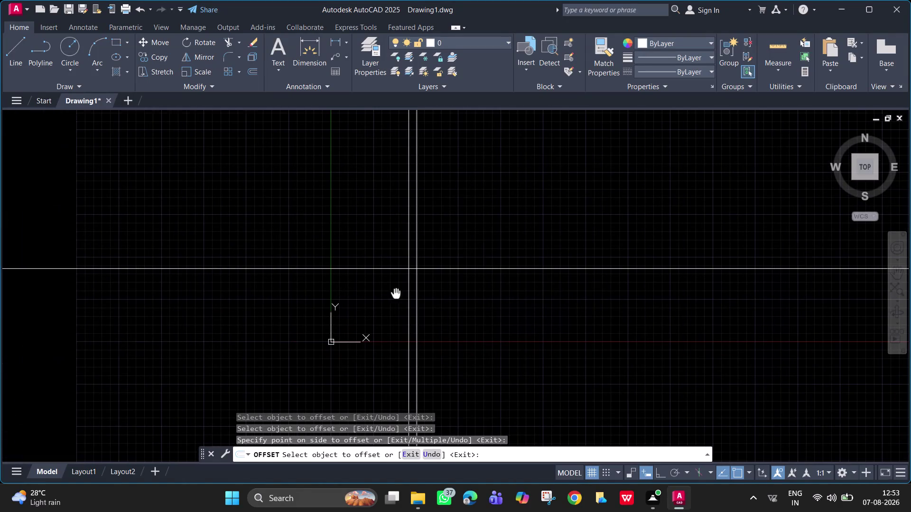
Pan the view toward the wall lines and cancel the pending offset.
middle_drag(452, 281, 548, 278)
middle_drag(465, 305, 769, 247)
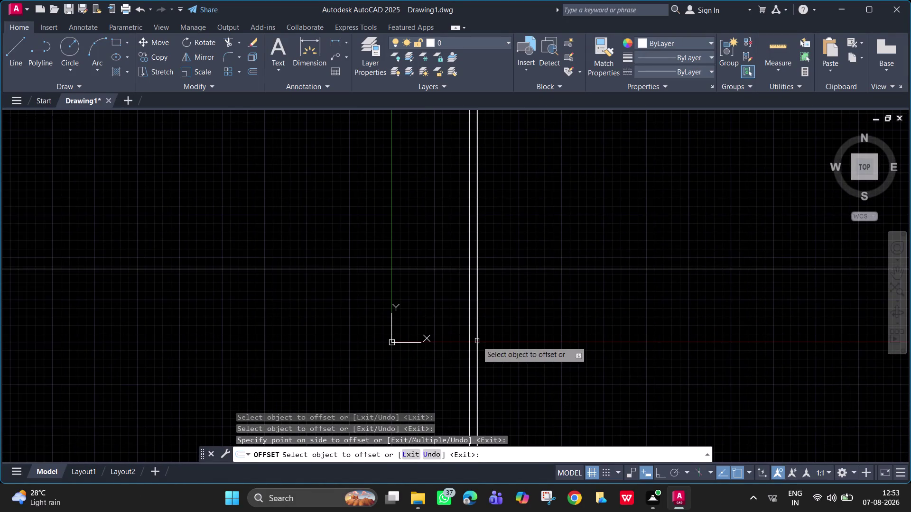
middle_drag(475, 328, 651, 297)
middle_drag(546, 294, 722, 259)
middle_drag(563, 322, 567, 322)
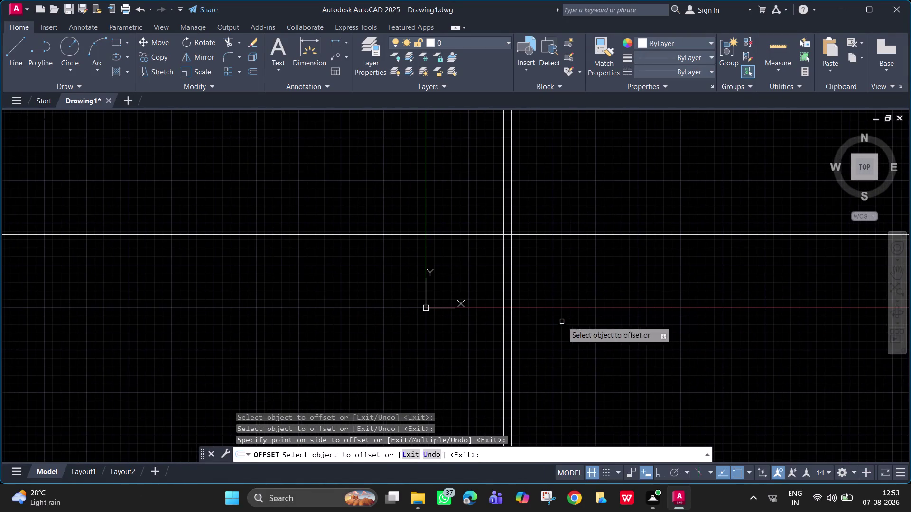
middle_drag(568, 322, 836, 252)
key(Escape)
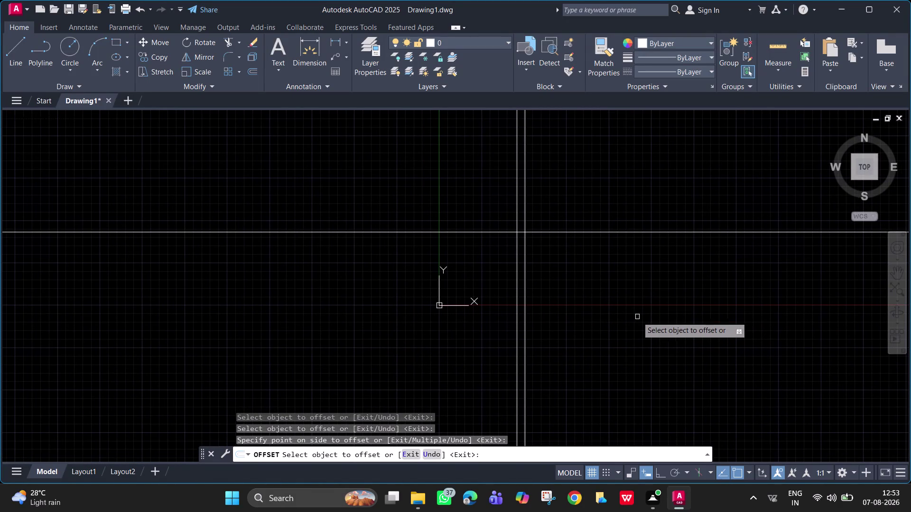
middle_drag(601, 319, 781, 282)
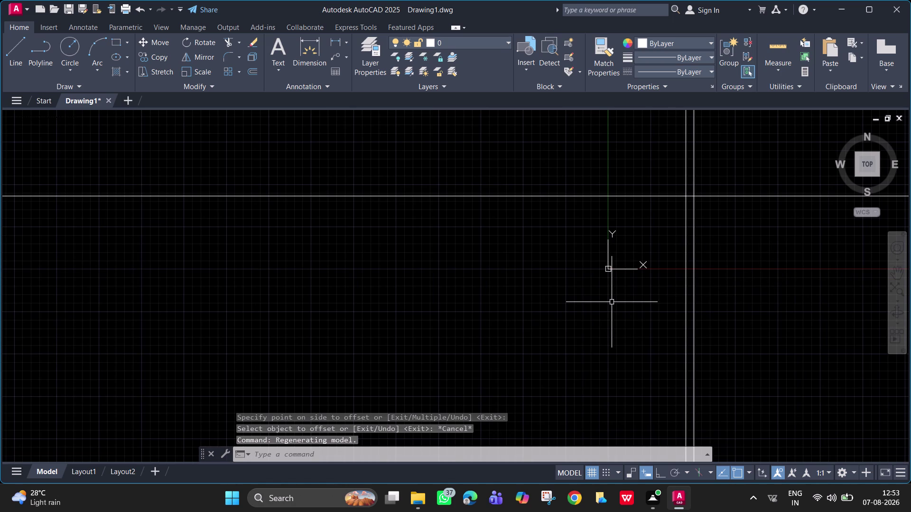
Offset the horizontal line 230 units downward to form a double wall line.
key(space)
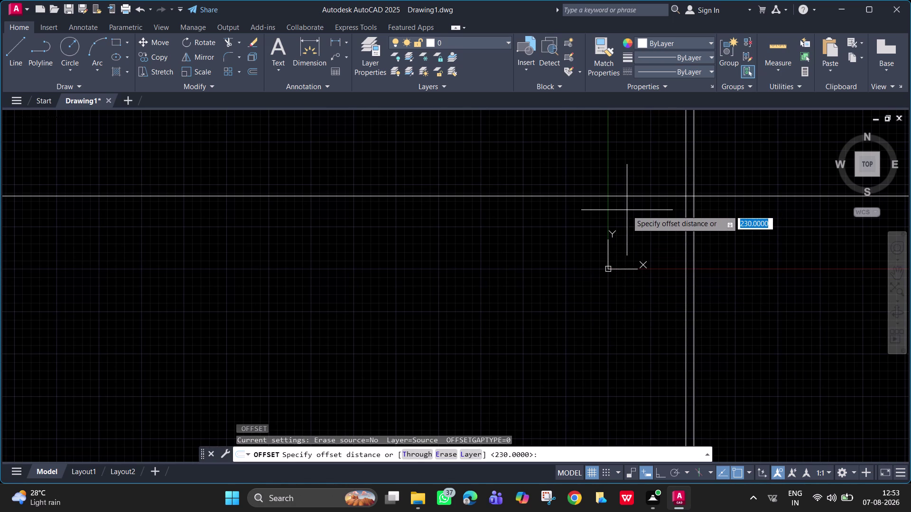
key(Return)
click(630, 194)
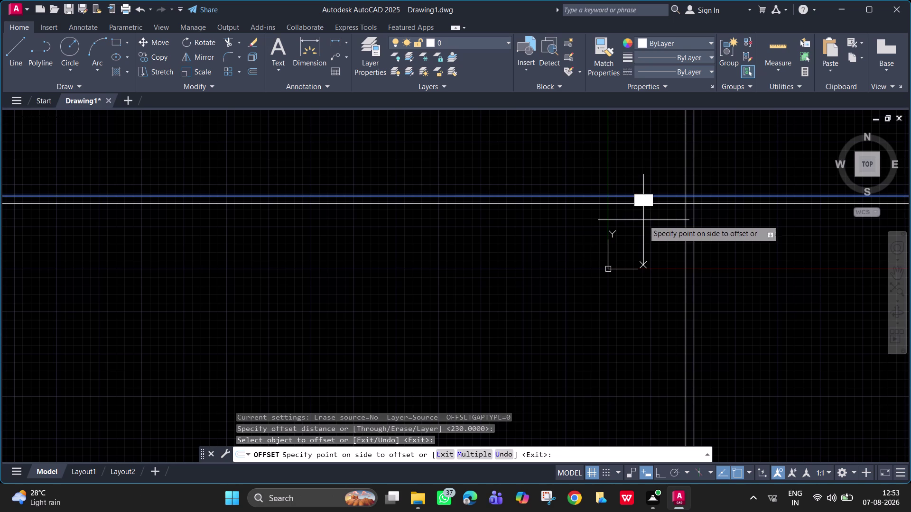
click(643, 220)
scroll(up, 3)
scroll(down, 3)
scroll(up, 3)
middle_drag(652, 238, 691, 207)
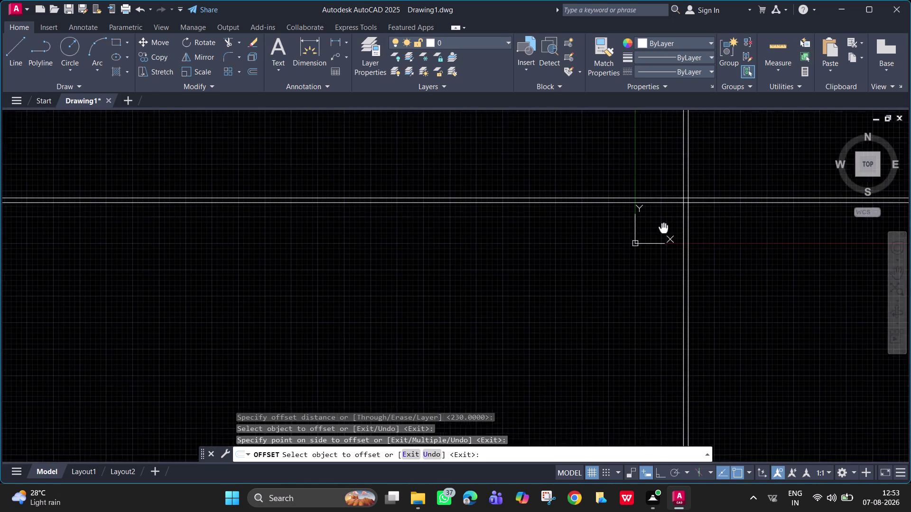
middle_drag(692, 208, 724, 186)
scroll(up, 3)
key(space)
click(686, 204)
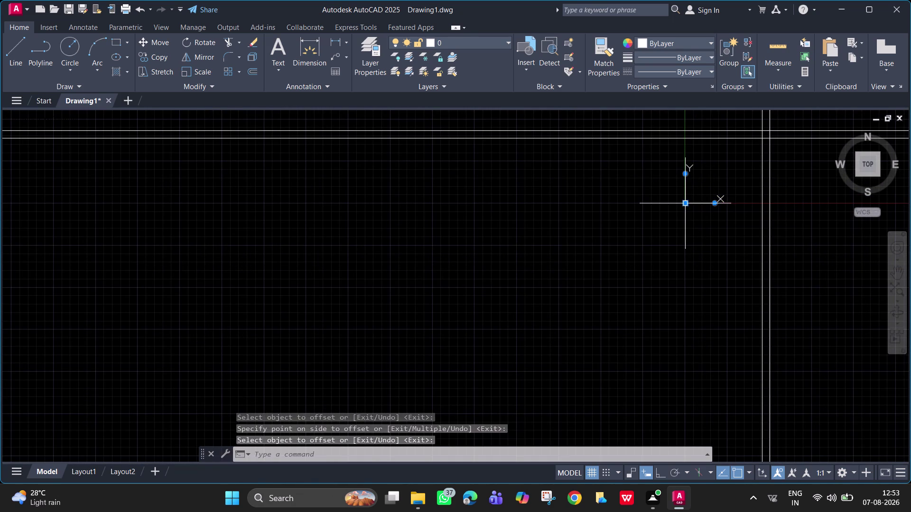
Move the UCS origin to the lower-left corner of the drawing.
drag(684, 205, 16, 453)
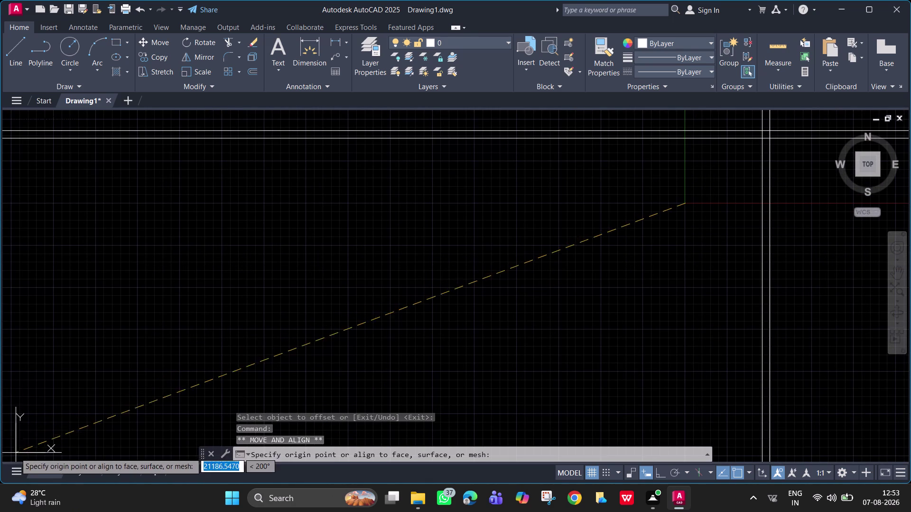
drag(15, 453, 7, 453)
click(5, 446)
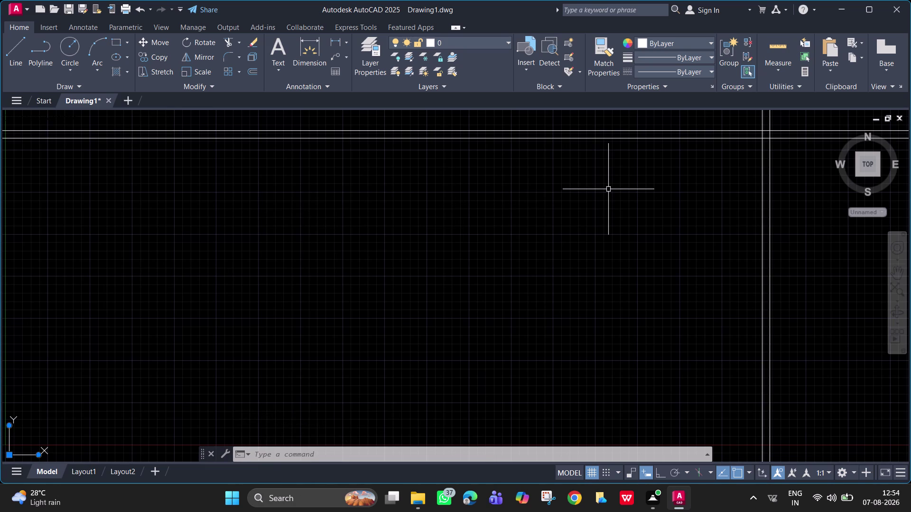
text(o)
key(space)
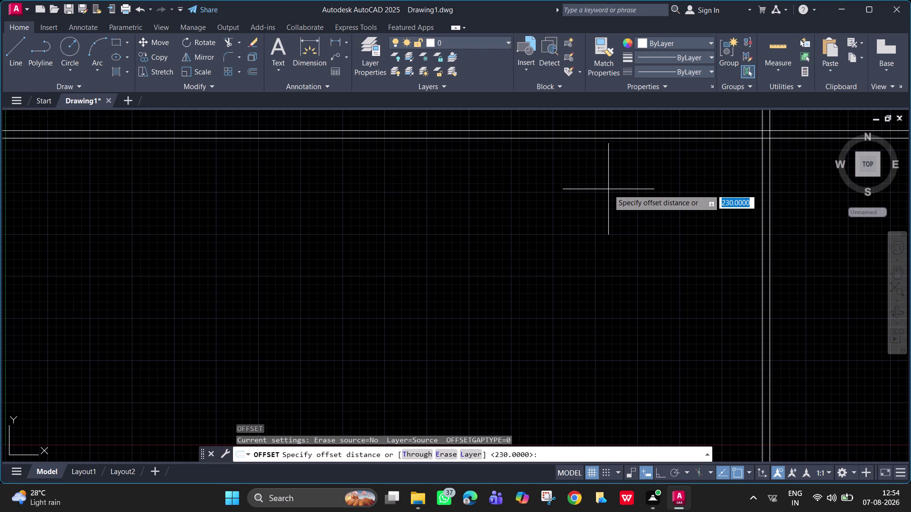
Offset the top horizontal wall line 4500 units downward.
text(4500)
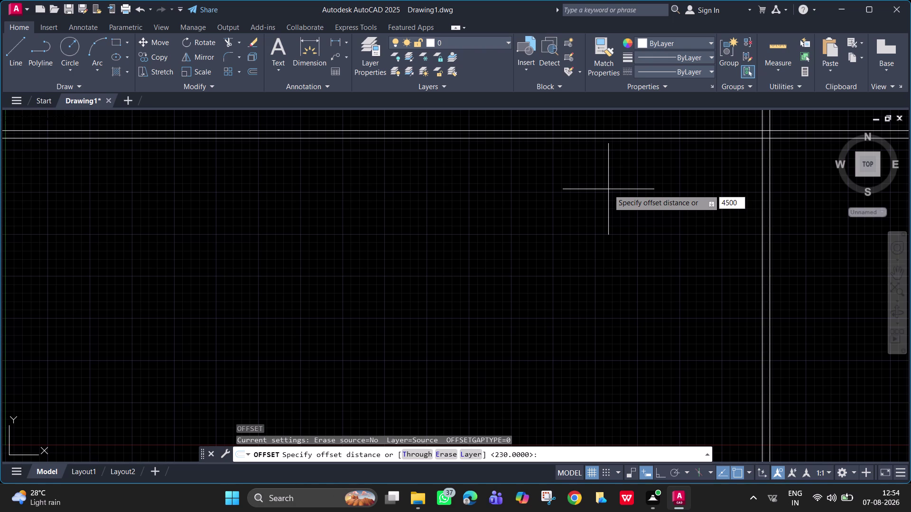
key(Return)
click(627, 138)
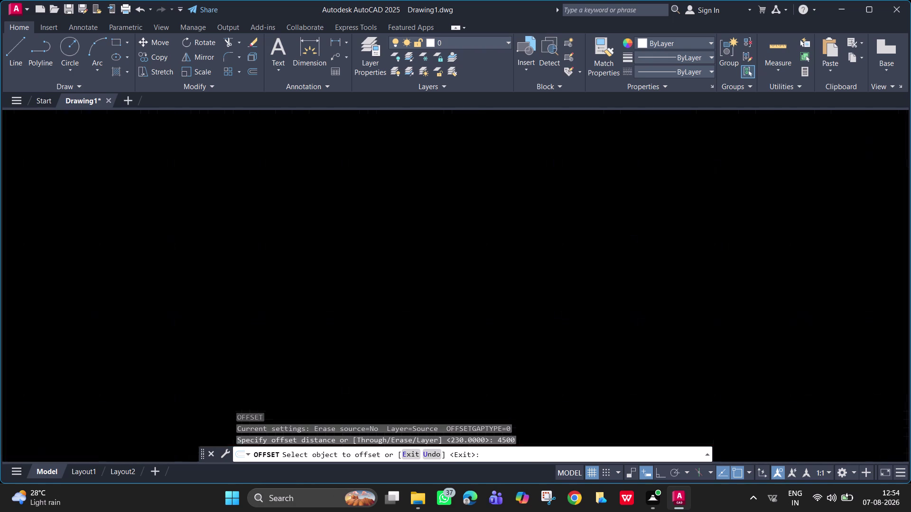
click(638, 359)
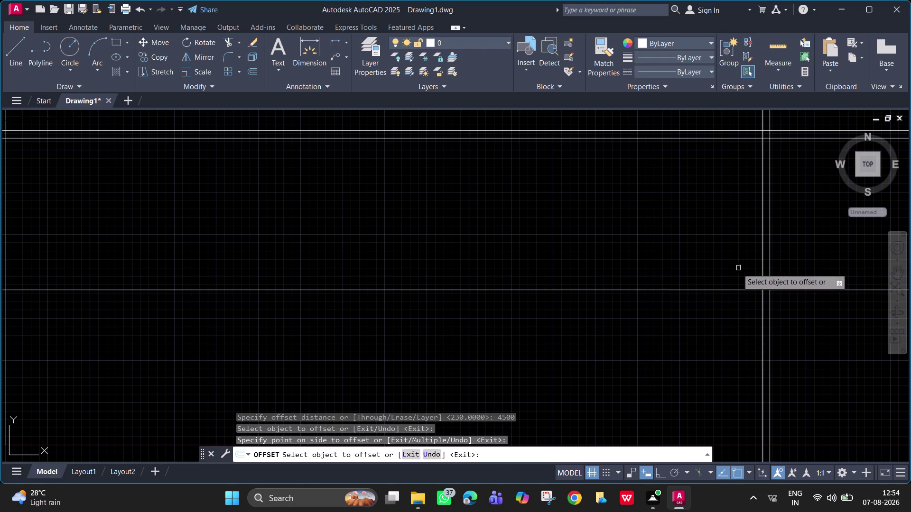
key(space)
Offset the right vertical wall line 2500 units to the left.
key(space)
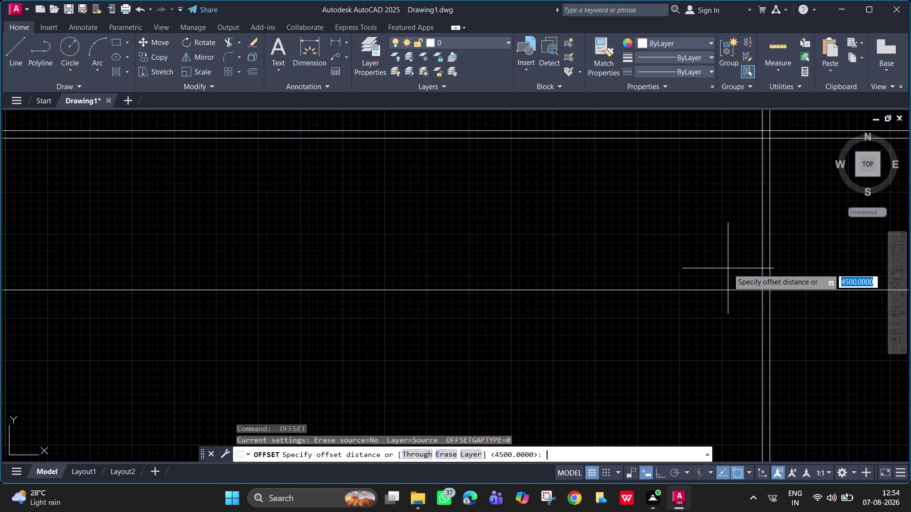
text(2500)
key(Return)
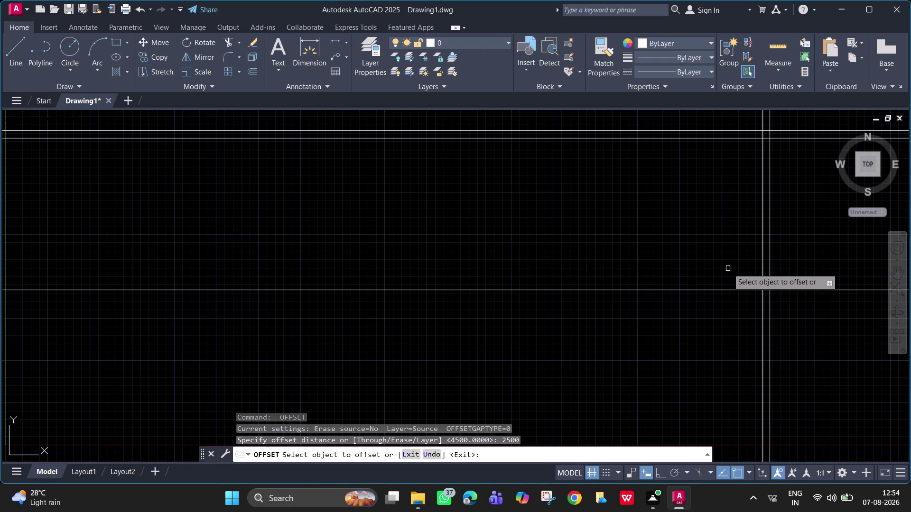
click(766, 235)
click(762, 249)
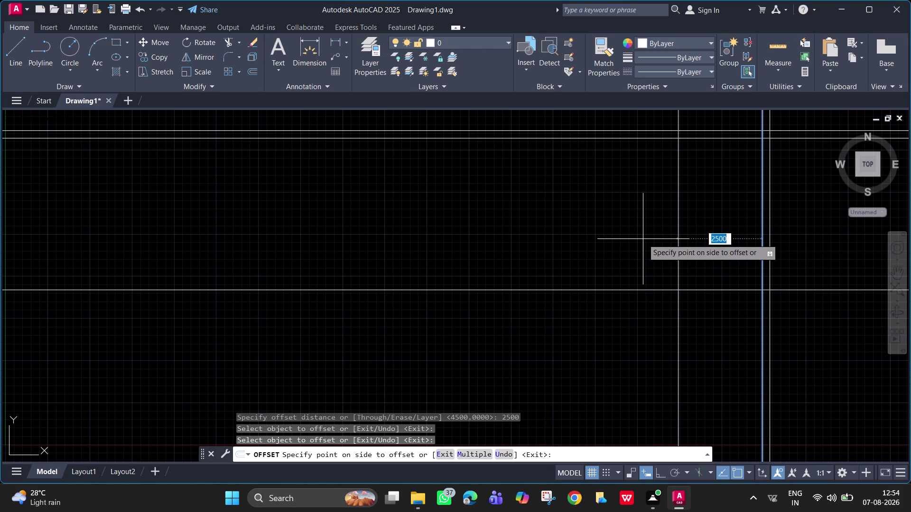
click(643, 239)
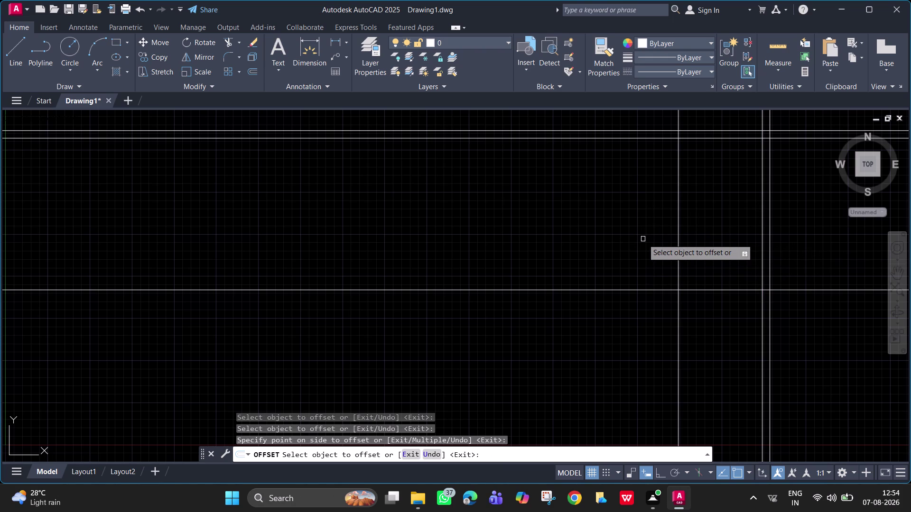
key(space)
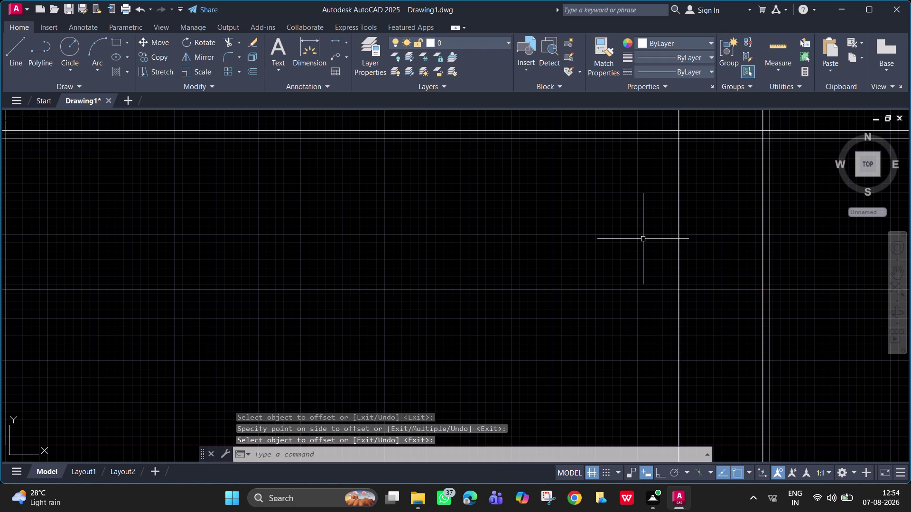
Add 230-unit partners left of the new vertical line and below the new horizontal line.
key(space)
text(2)
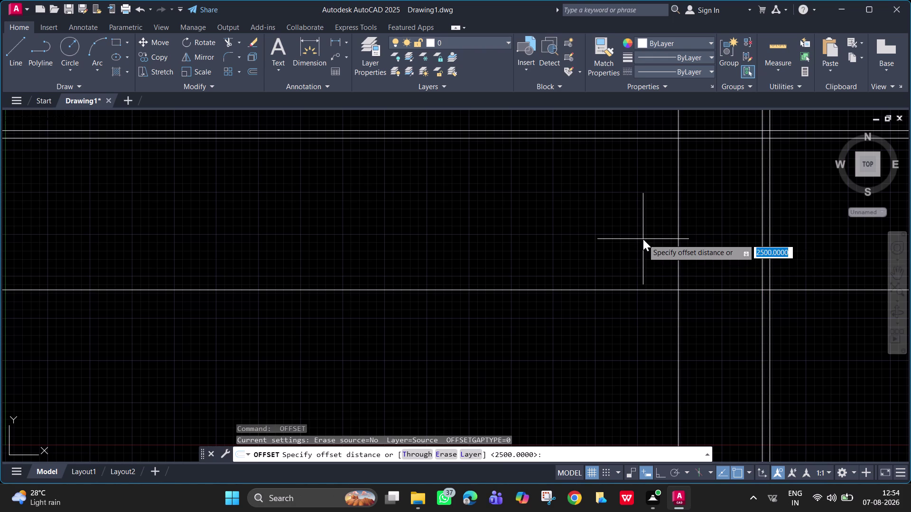
text(30)
key(Return)
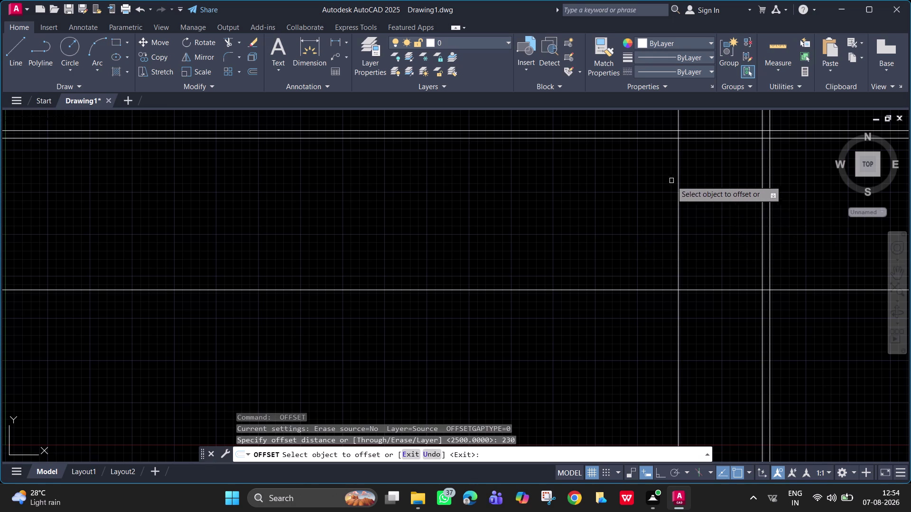
click(680, 187)
click(664, 180)
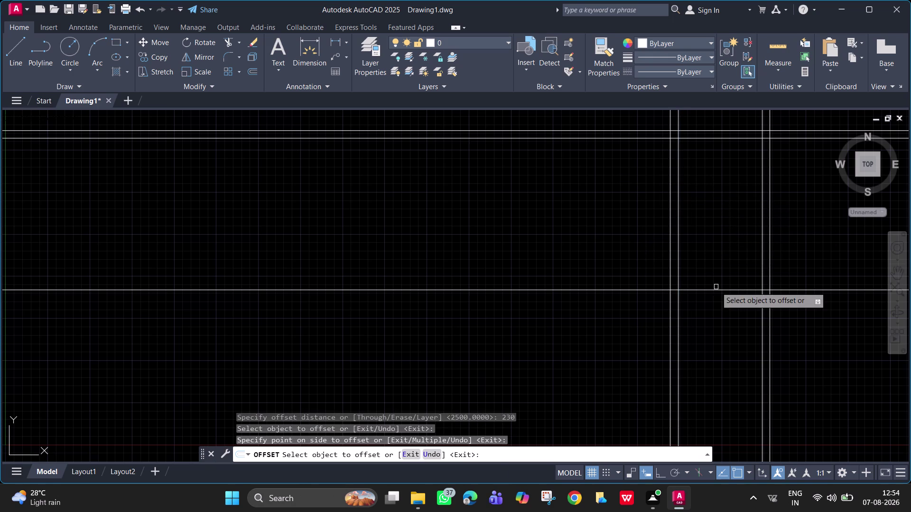
click(714, 290)
click(715, 327)
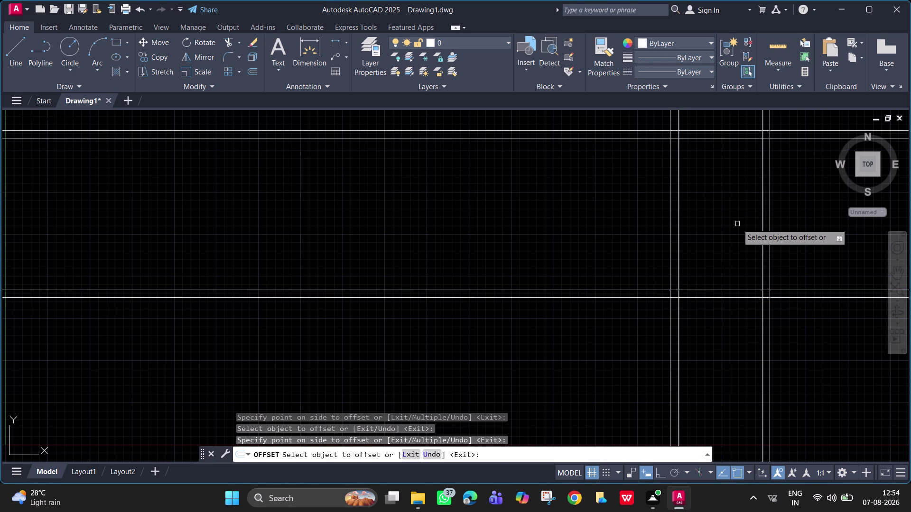
key(space)
key(space)
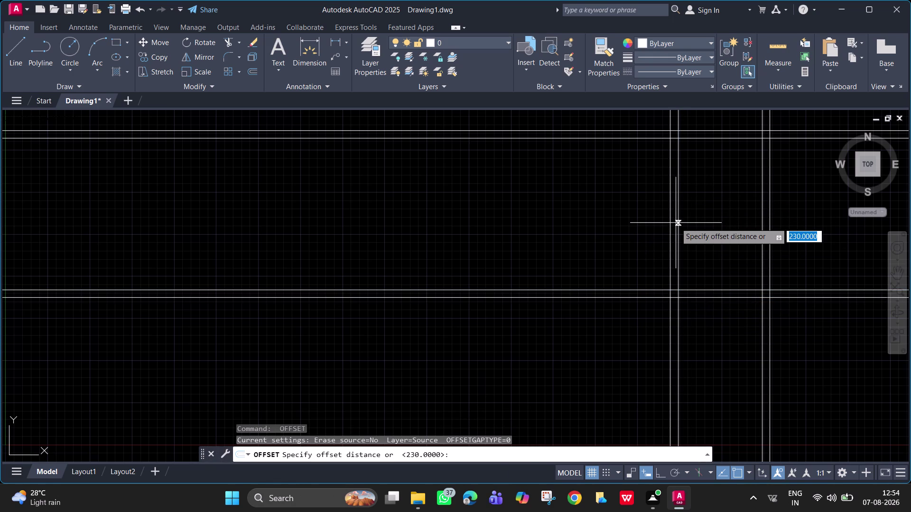
Offset the vertical wall line 5000 units to the left.
text(5)
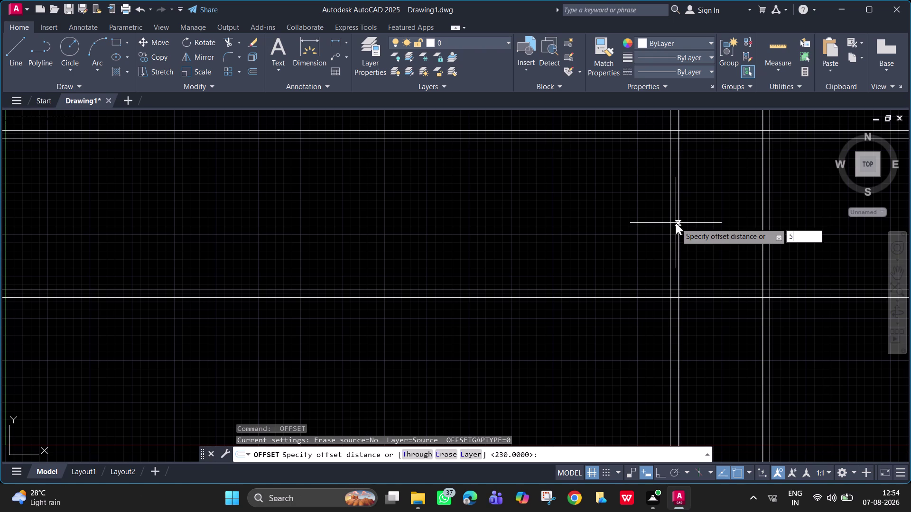
text(000)
key(Return)
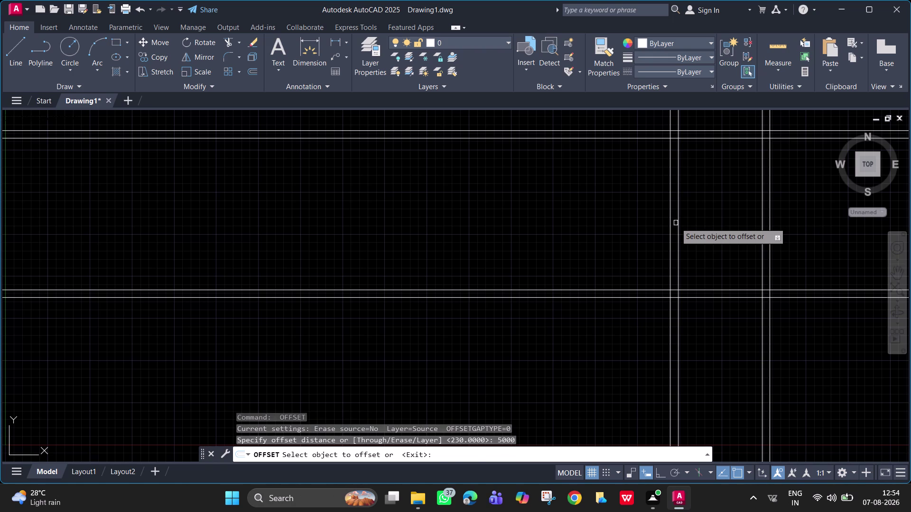
click(669, 219)
click(565, 218)
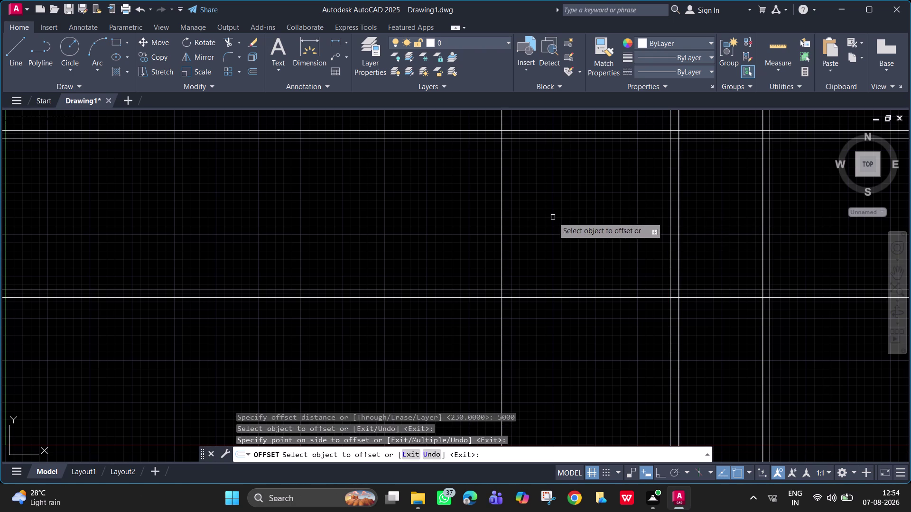
key(space)
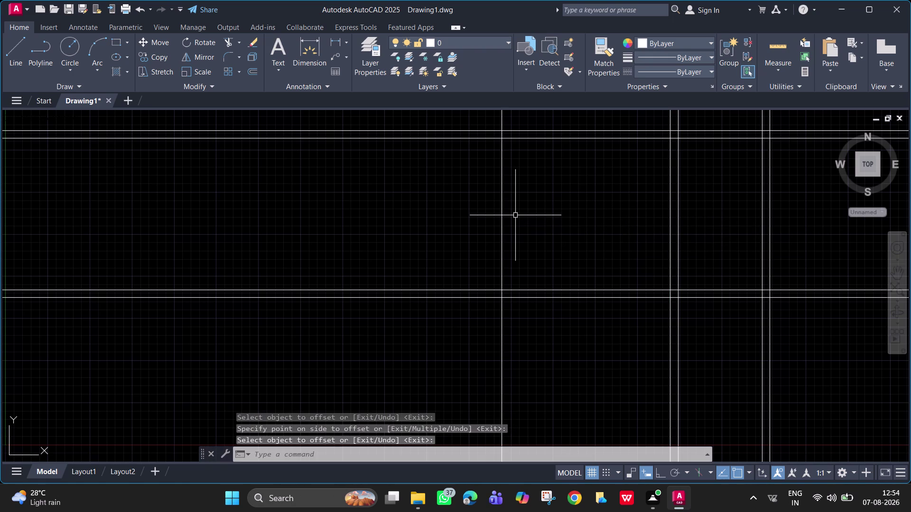
Add a 230-unit partner to the left of the new vertical line.
text(230)
key(Return)
key(space)
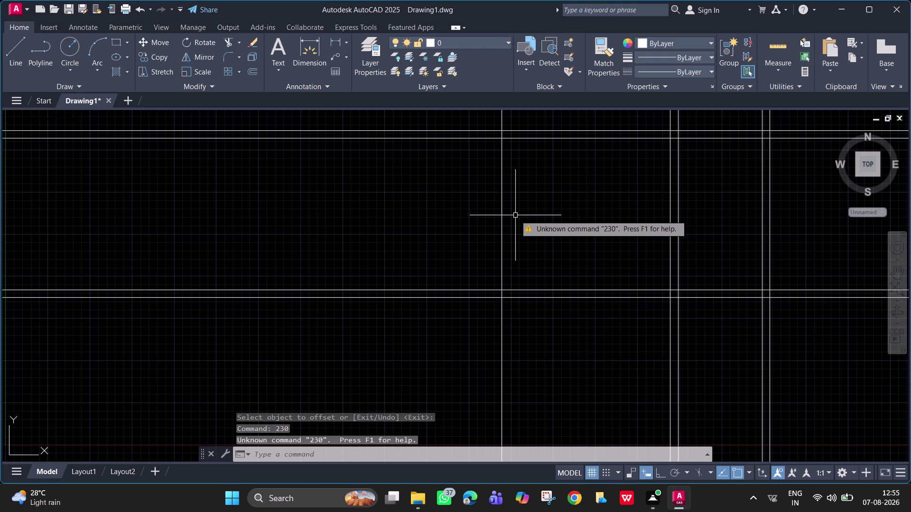
text(230)
key(Return)
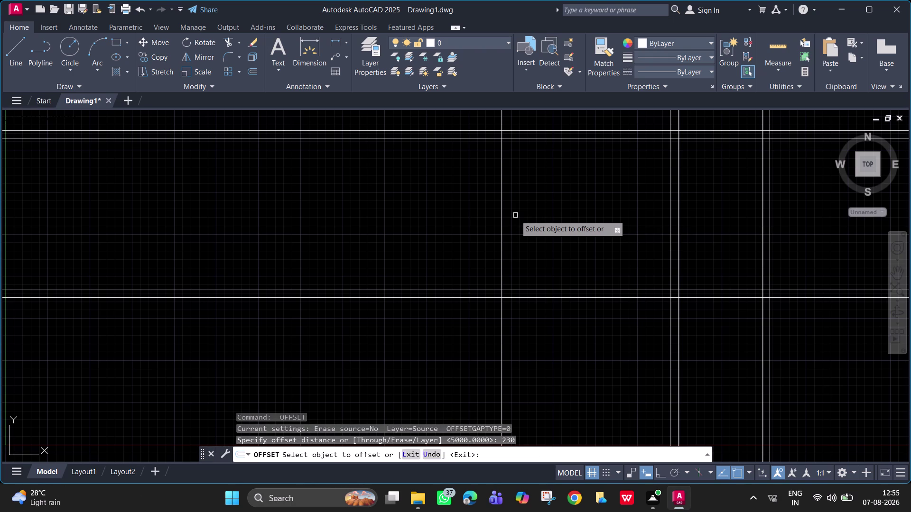
click(502, 221)
click(473, 220)
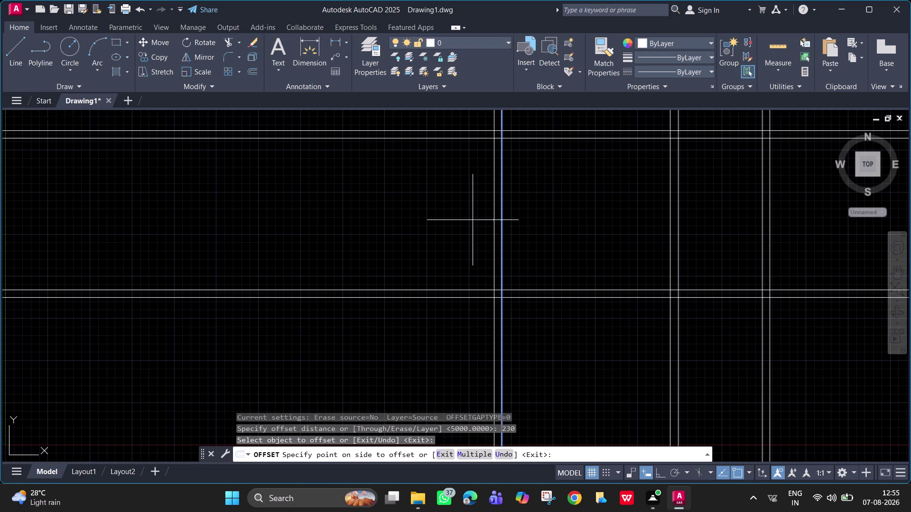
key(space)
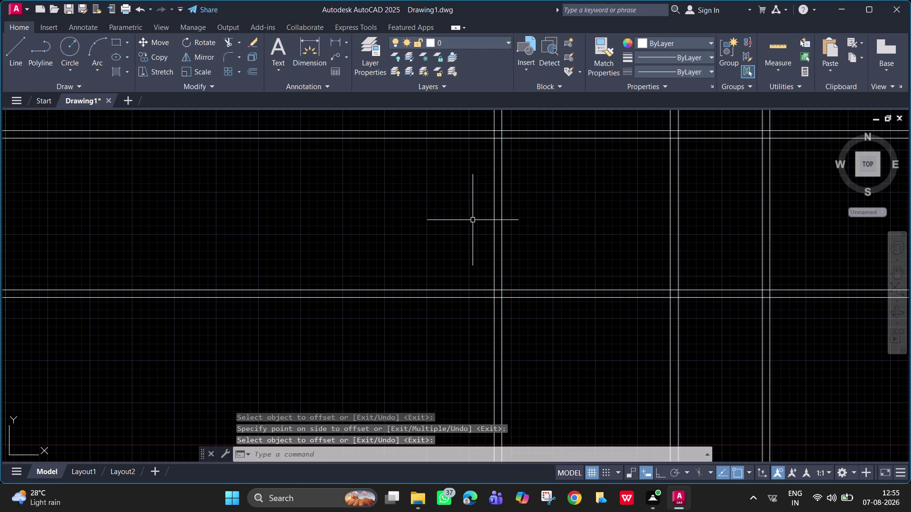
key(space)
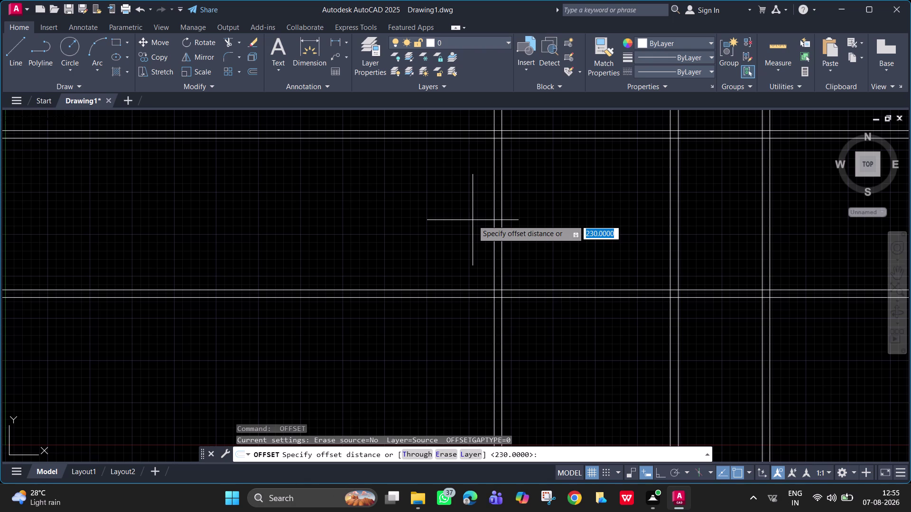
Offset the left line of the newest wall pair 2950 units to the left.
text(2950)
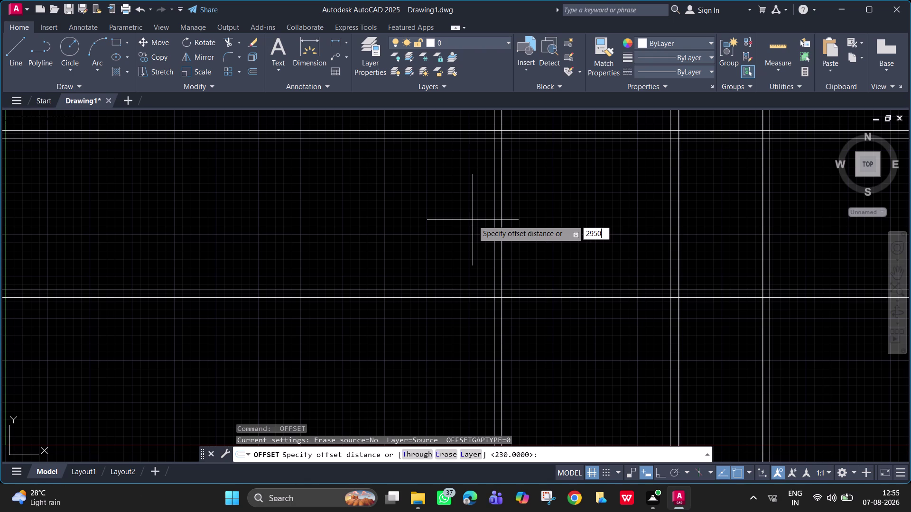
key(Return)
click(492, 231)
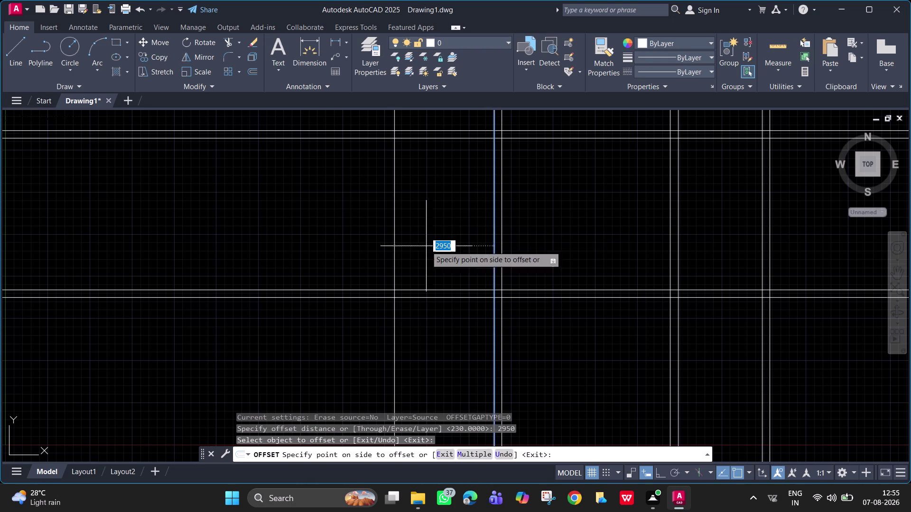
click(414, 247)
key(space)
Attempt a 230 offset of the newest line, then cancel the wrong-distance offset.
key(space)
key(space)
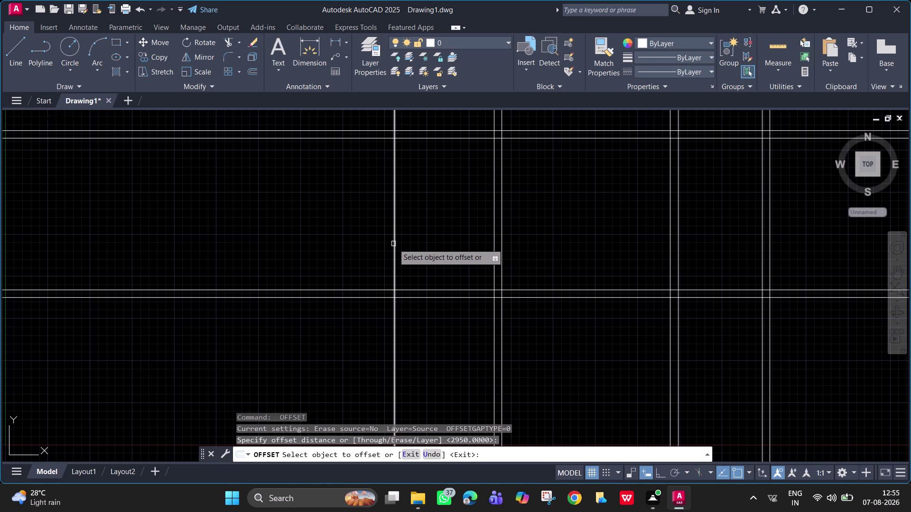
text(230)
key(Return)
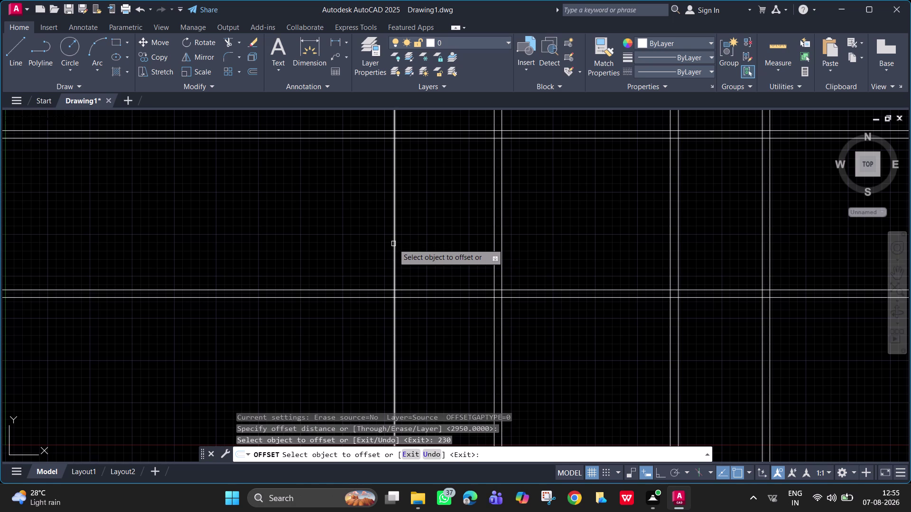
click(393, 244)
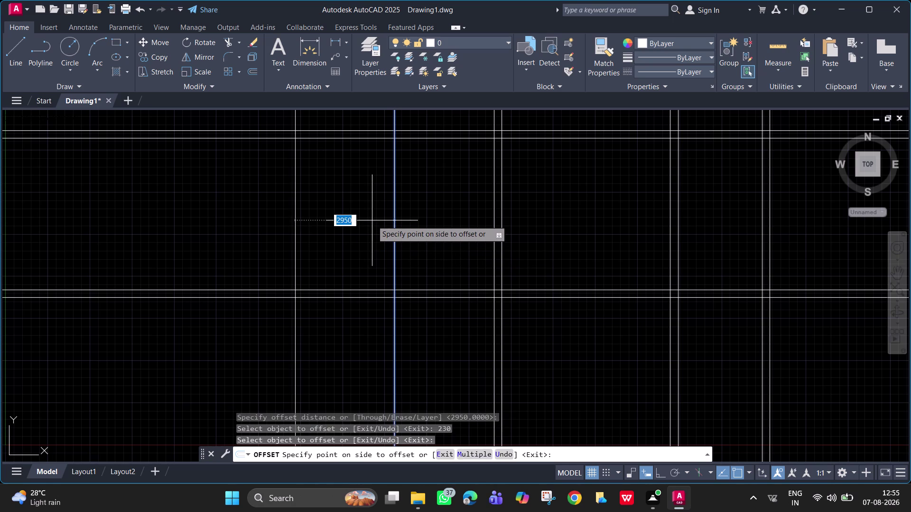
key(Escape)
Offset the newest vertical line 230 units left to complete its wall pair.
key(space)
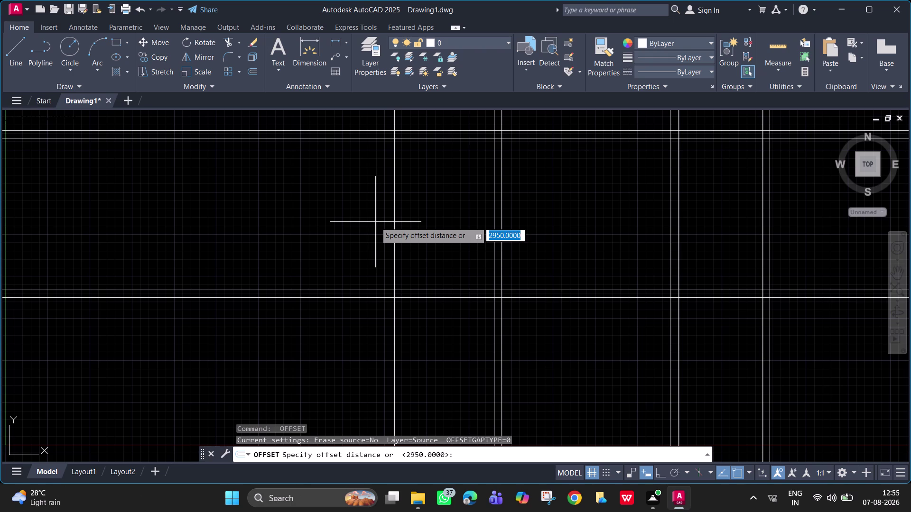
text(230)
key(Return)
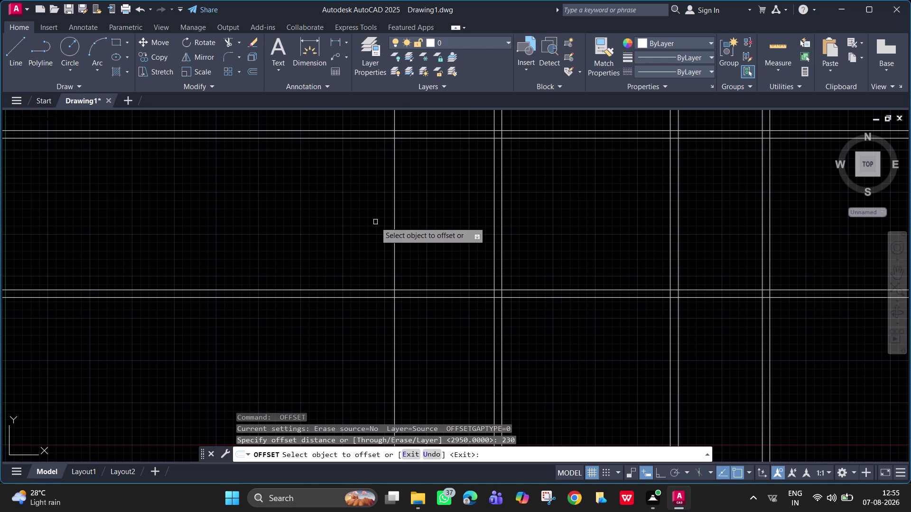
click(393, 254)
click(348, 249)
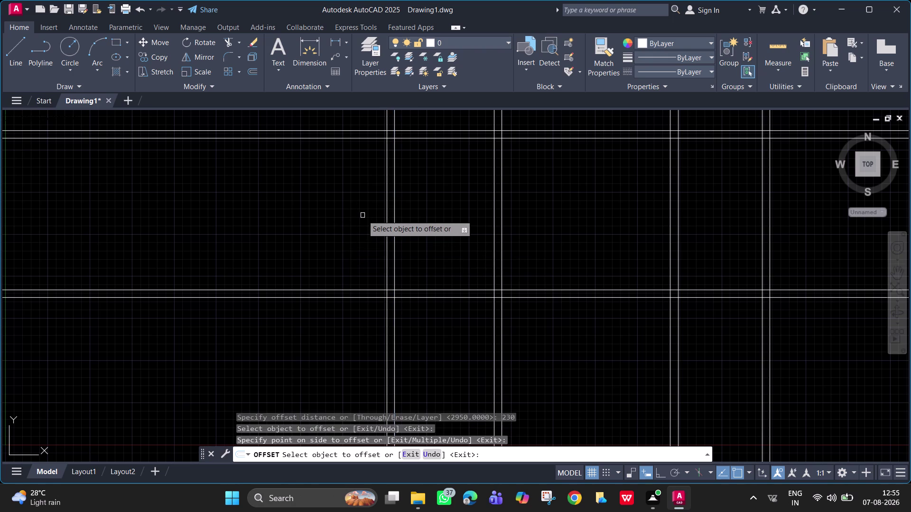
key(space)
key(space)
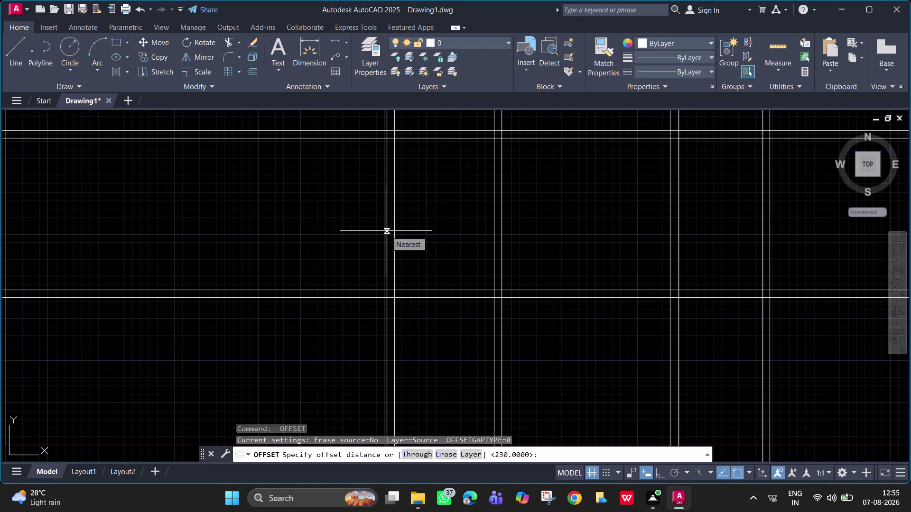
Offset the leftmost vertical wall line 3500 units to the left.
text(35)
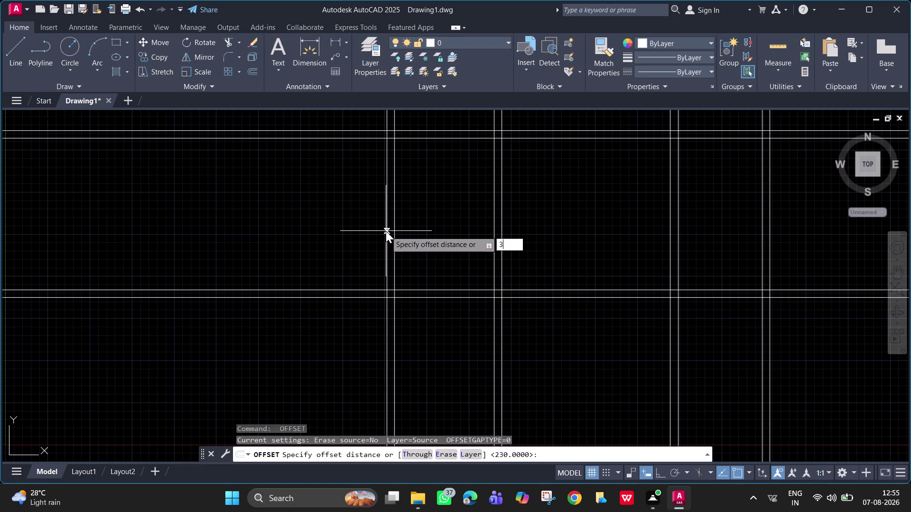
text(00)
key(Return)
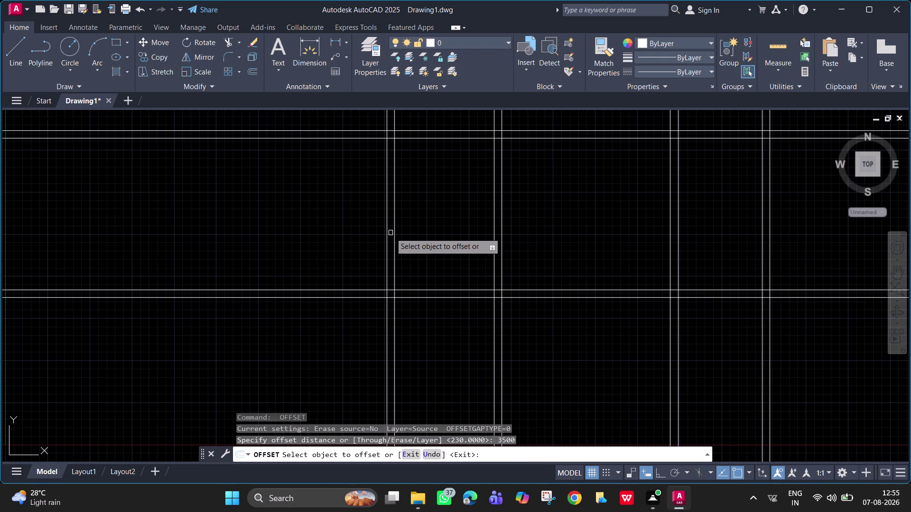
click(387, 231)
click(323, 223)
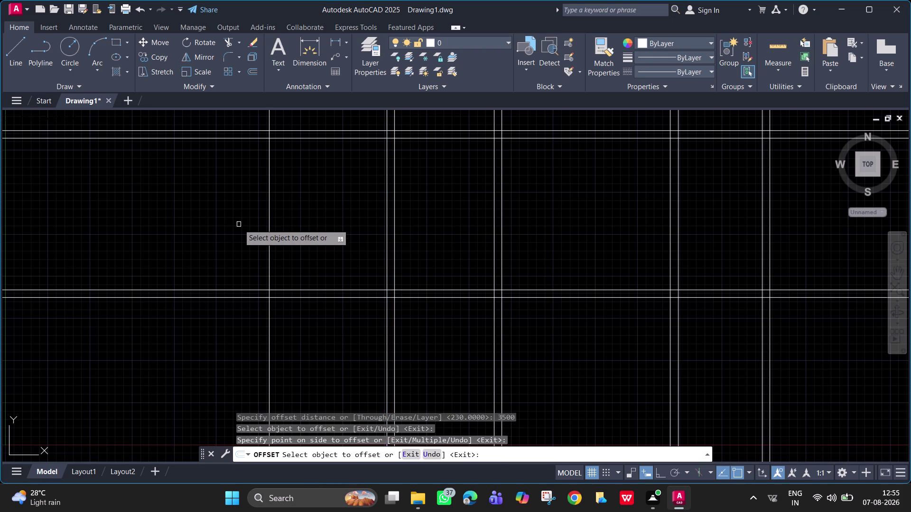
key(space)
Add a 230-unit partner to the left of the newest vertical line.
key(space)
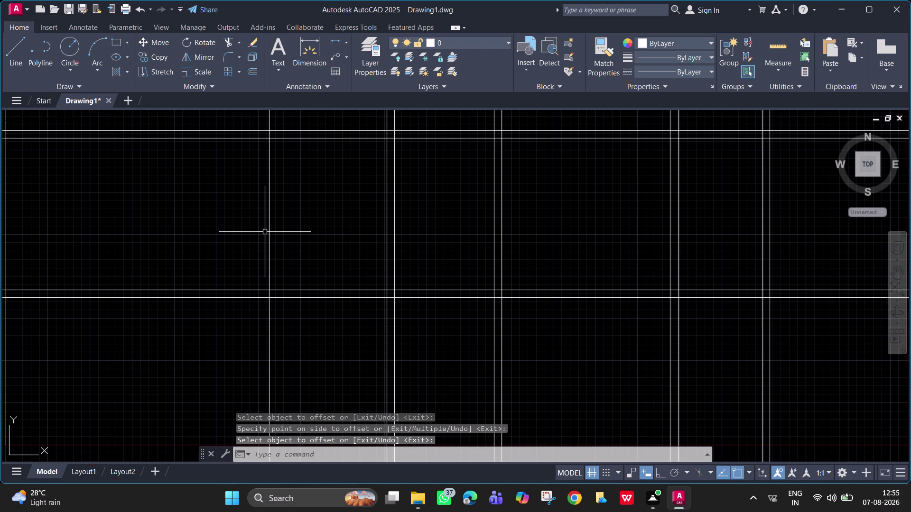
text(230)
key(Return)
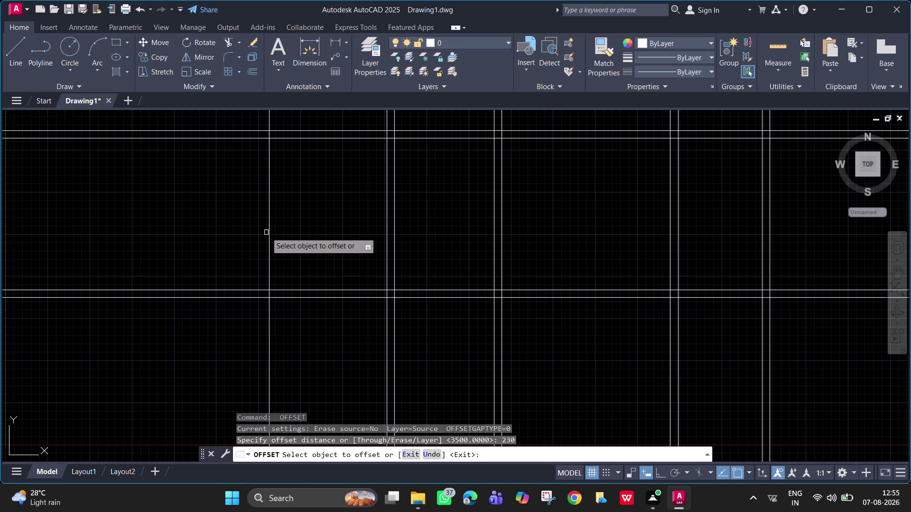
click(269, 234)
click(238, 234)
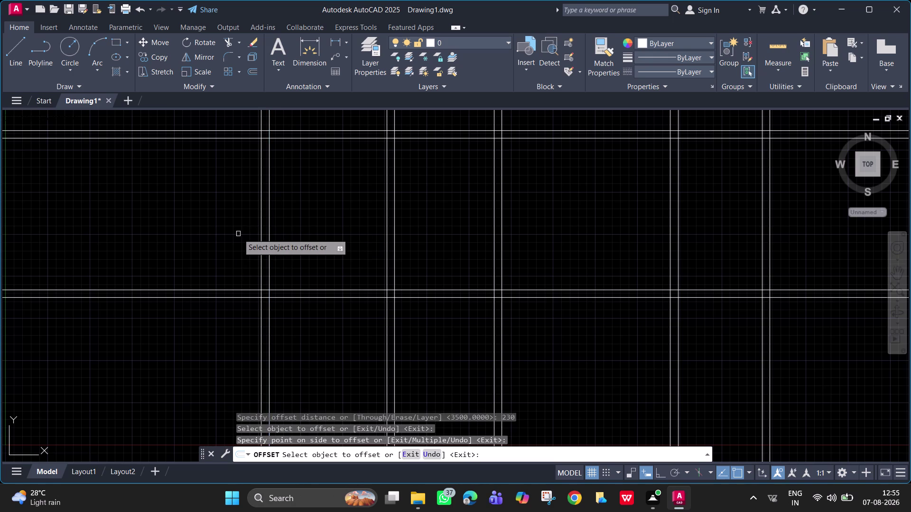